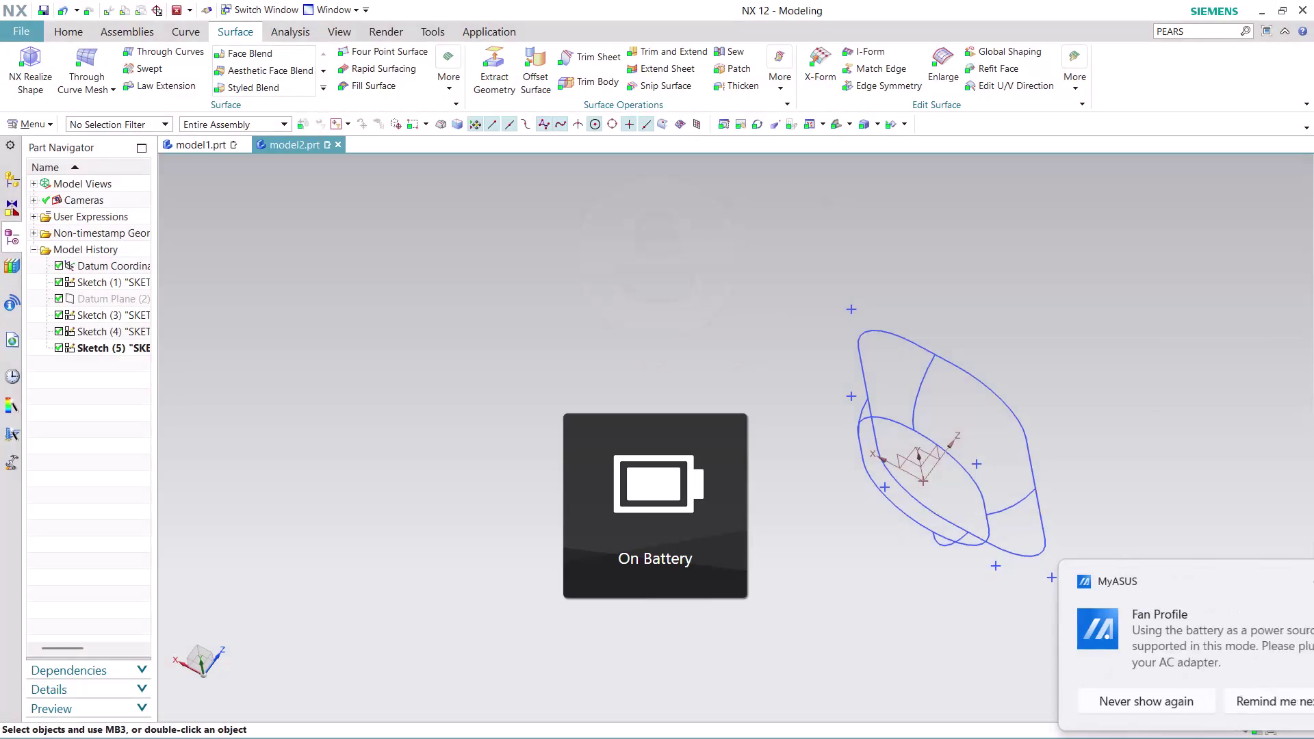
Orbit to look down on both rounded-slot outlines and launch Through Curve Mesh.
middle_drag(1074, 427, 781, 359)
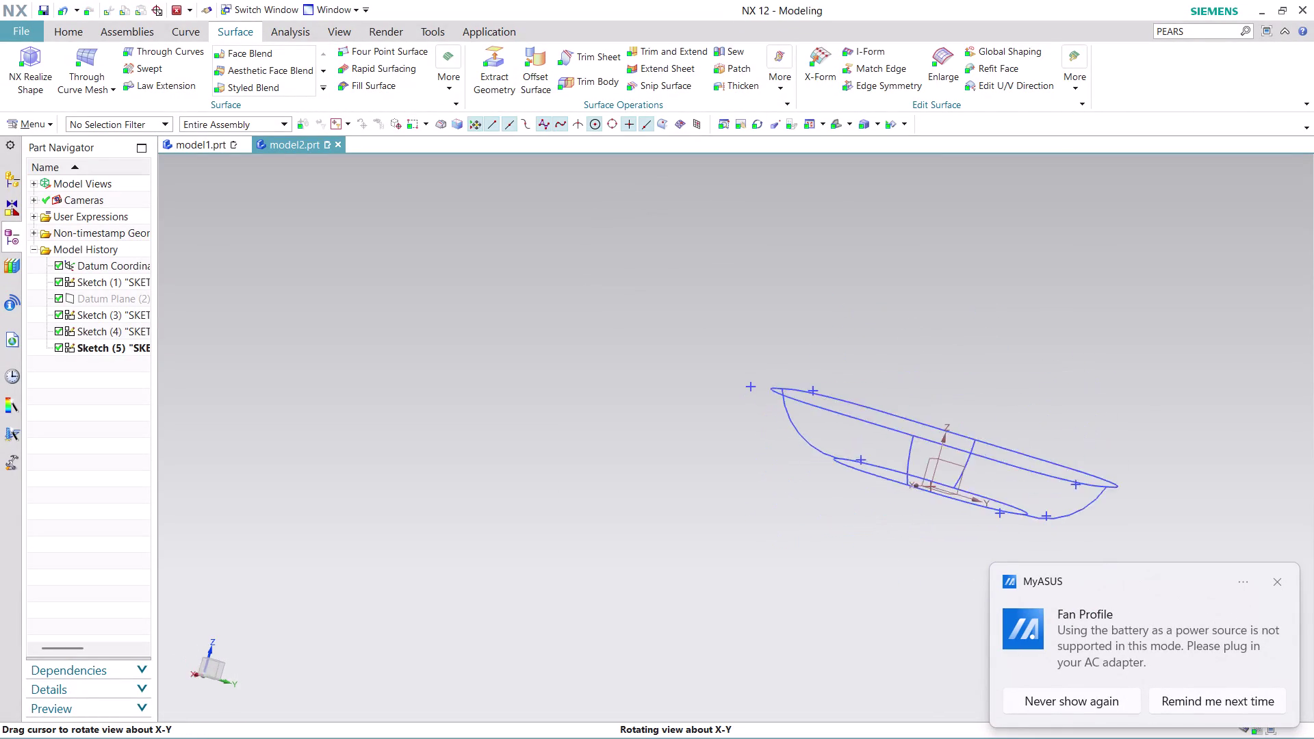
middle_drag(781, 359, 777, 397)
scroll(down, 3)
scroll(up, 3)
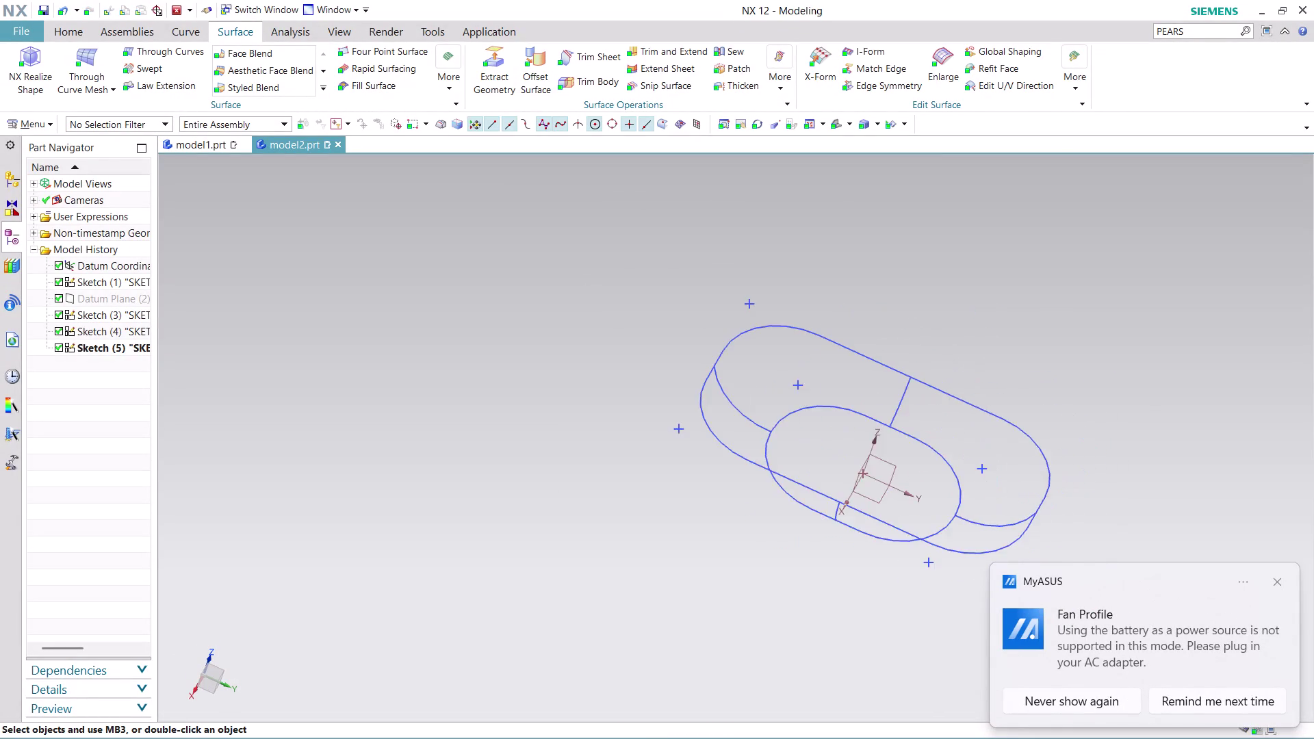
scroll(up, 3)
scroll(up, 3)
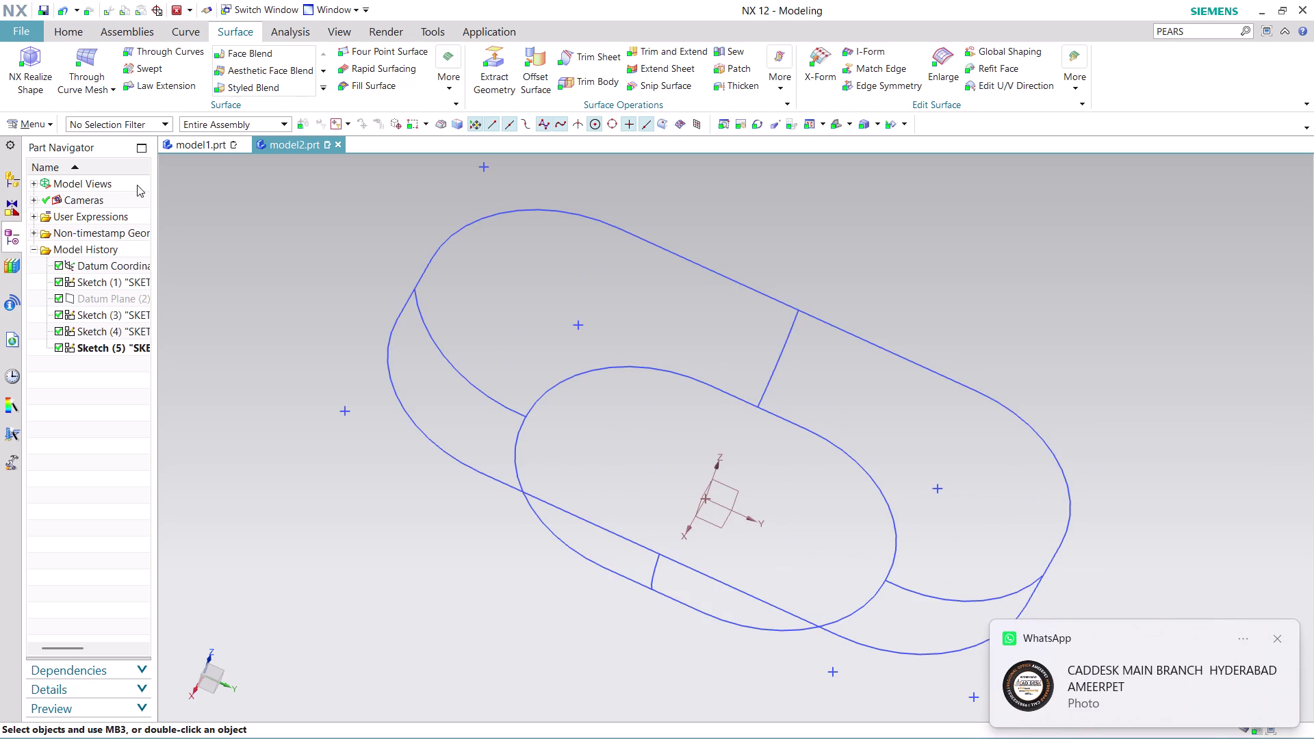
click(88, 60)
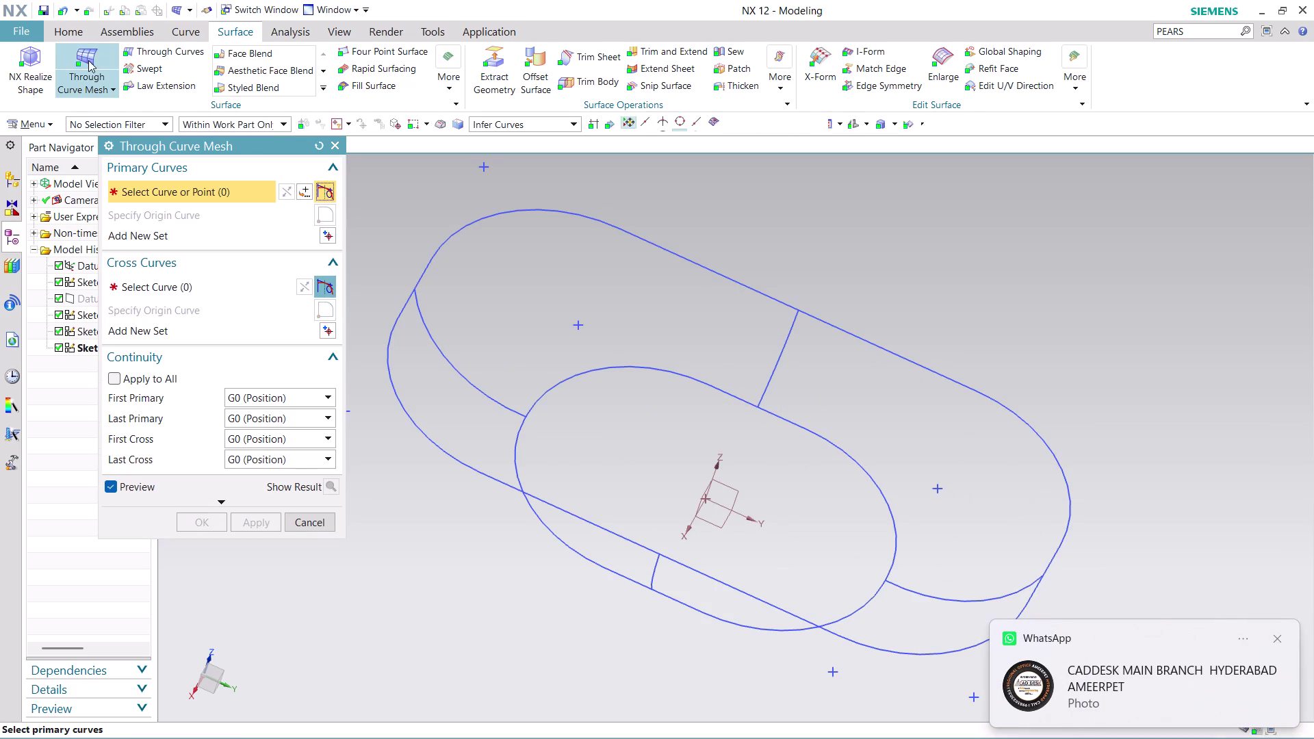
Set the whole outer slot sketch as the first primary curve set.
click(397, 323)
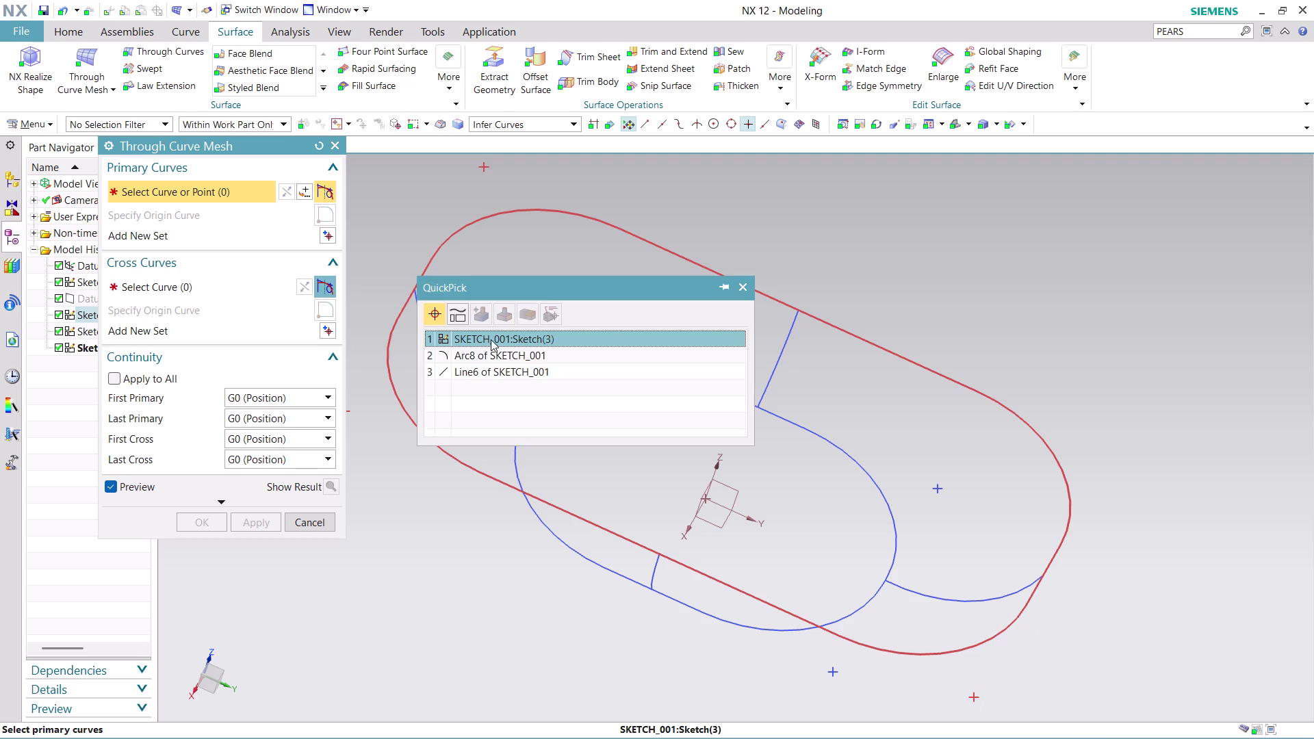
click(526, 338)
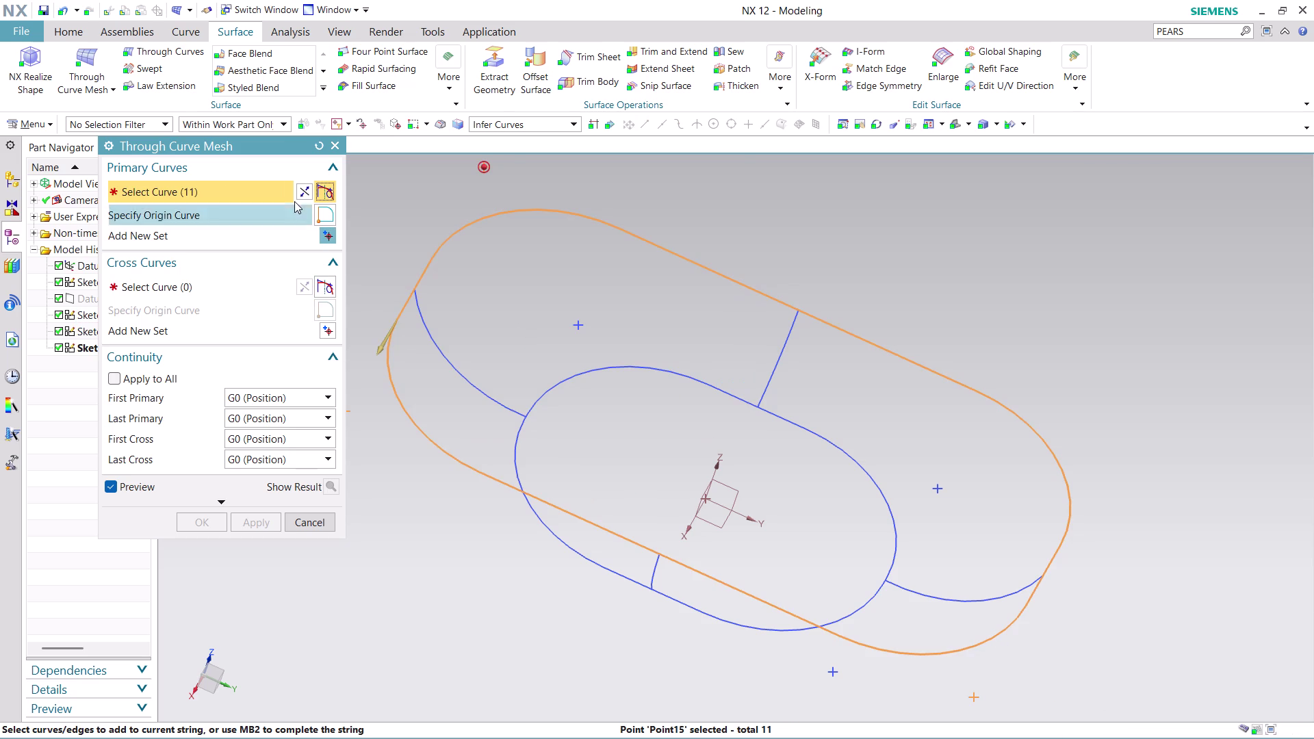
click(300, 196)
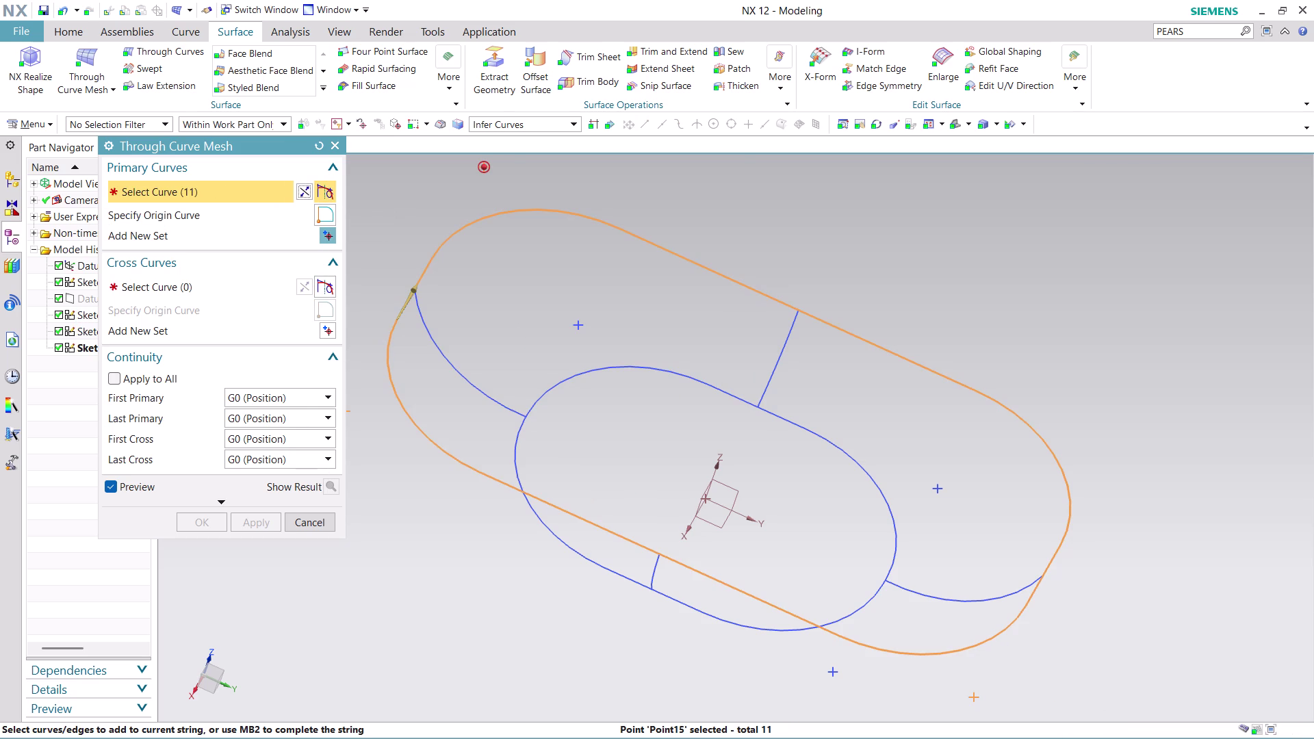
middle_click(403, 479)
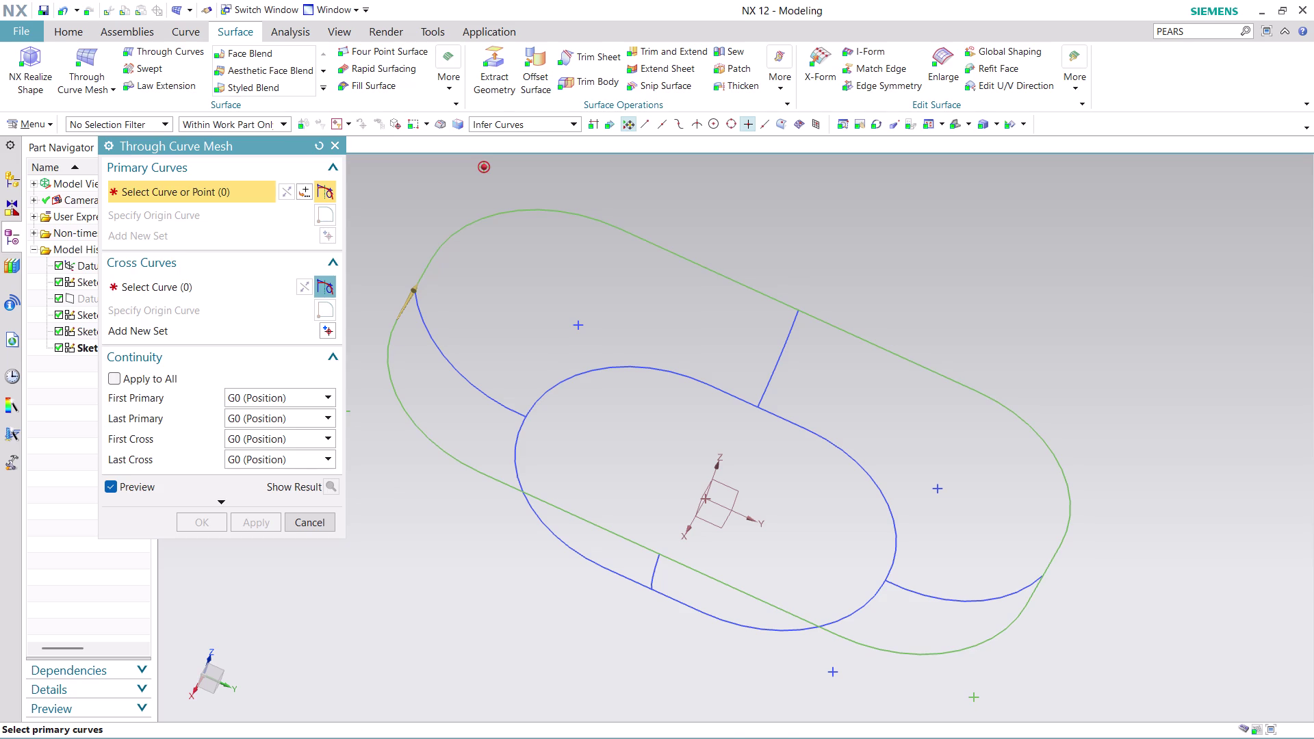
Add the whole inner slot sketch as the second primary set, with its direction reversed to match.
click(508, 457)
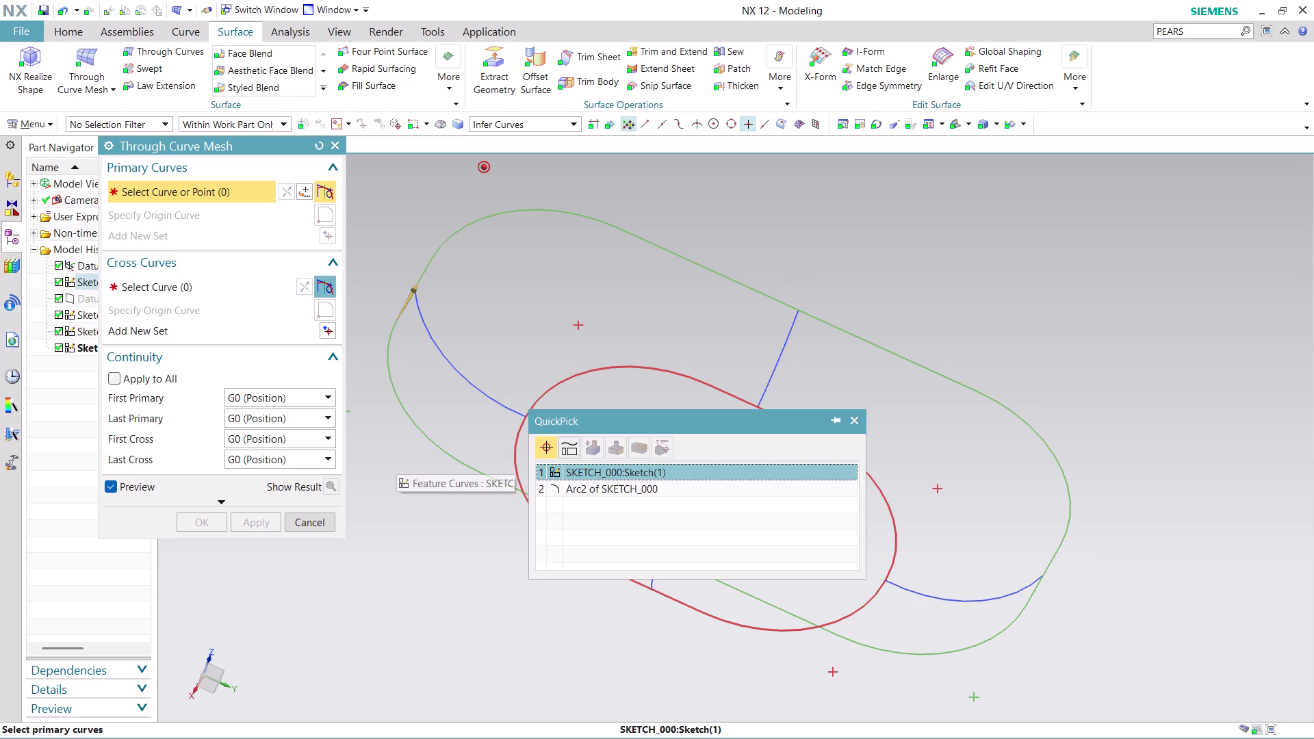
click(678, 473)
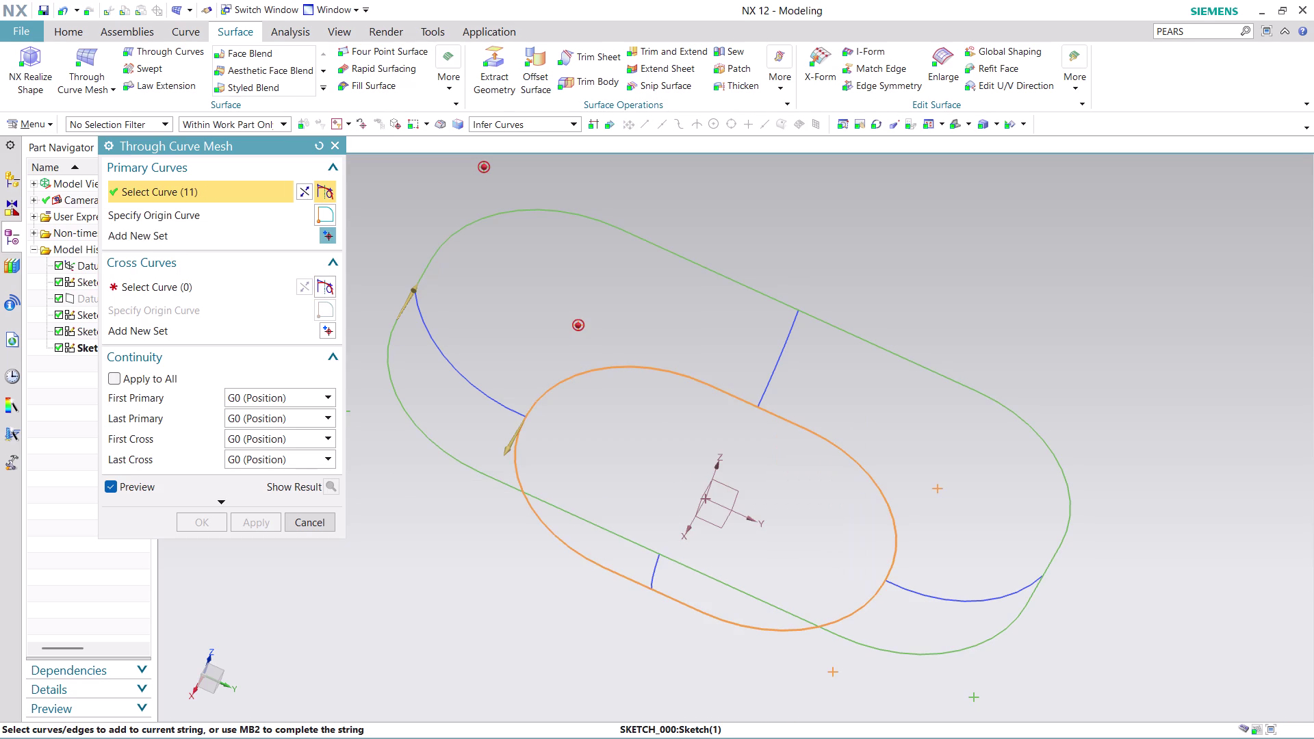
click(302, 196)
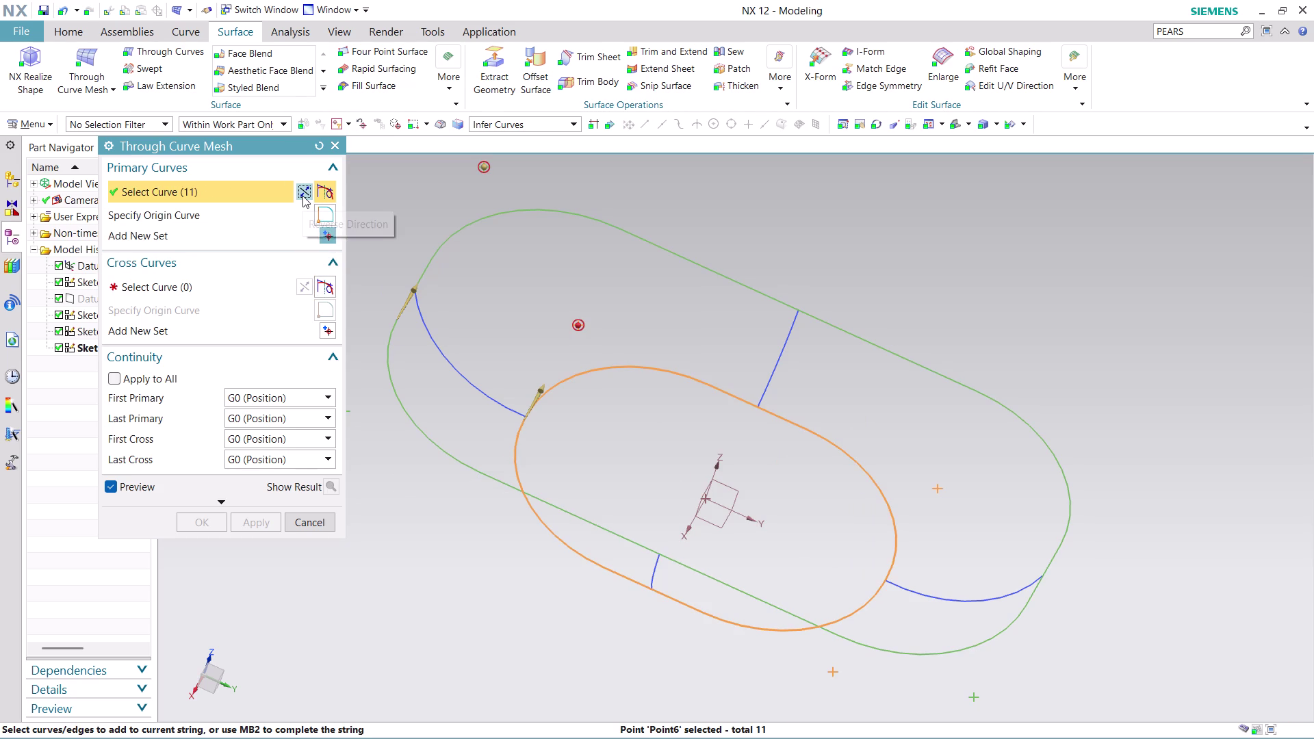
click(237, 289)
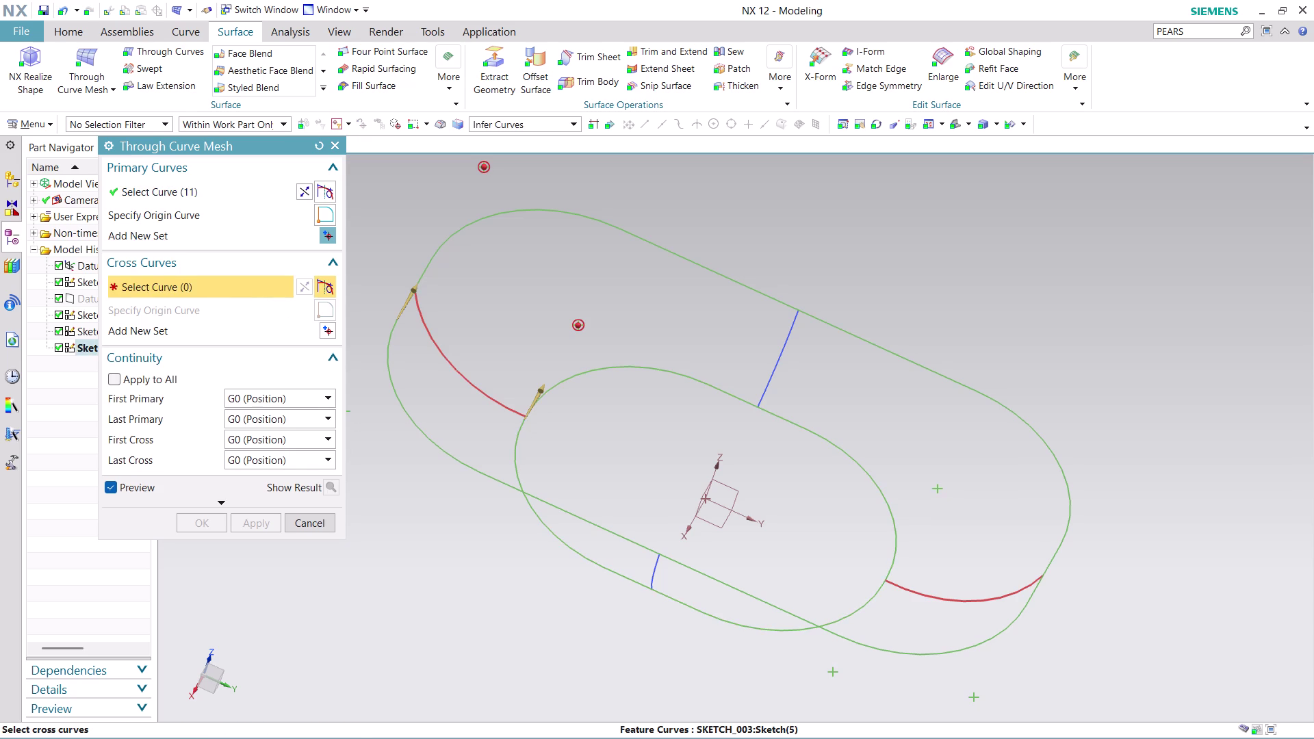
Pick the end arcs as the first cross curve set and the straight connector as another.
click(433, 336)
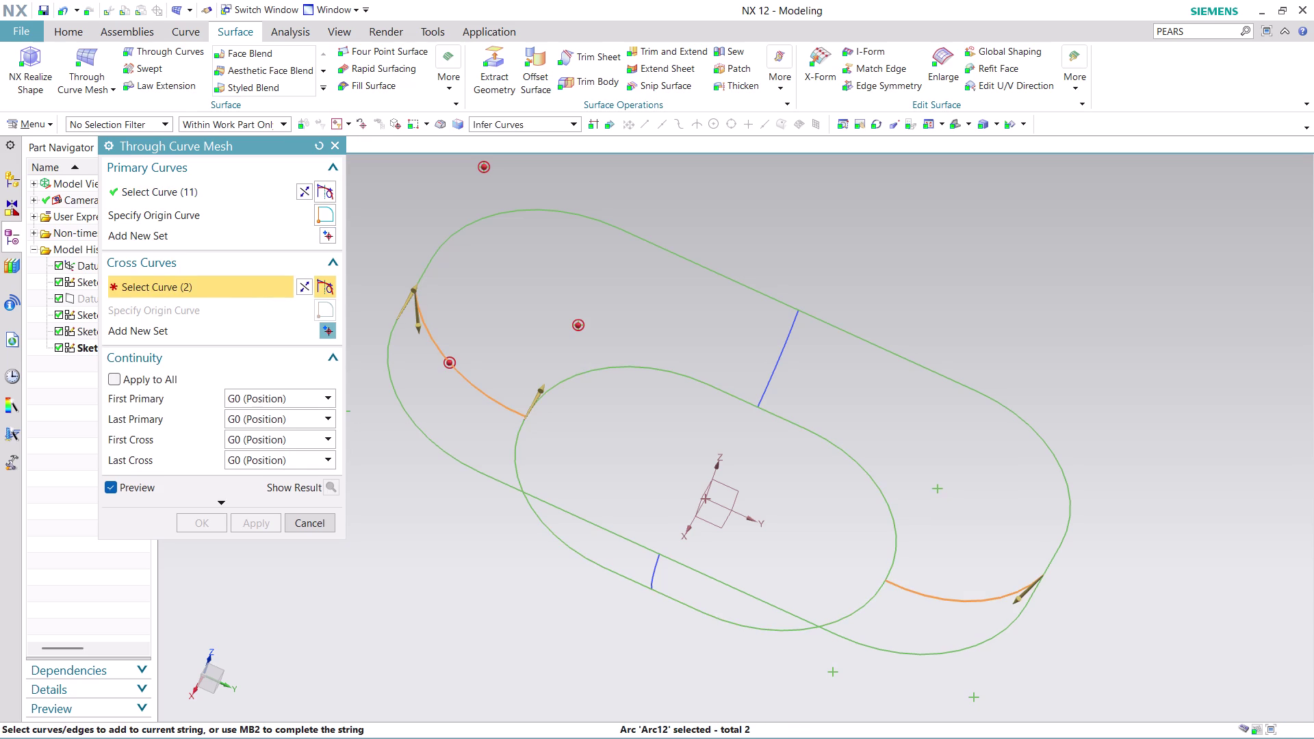
middle_click(445, 407)
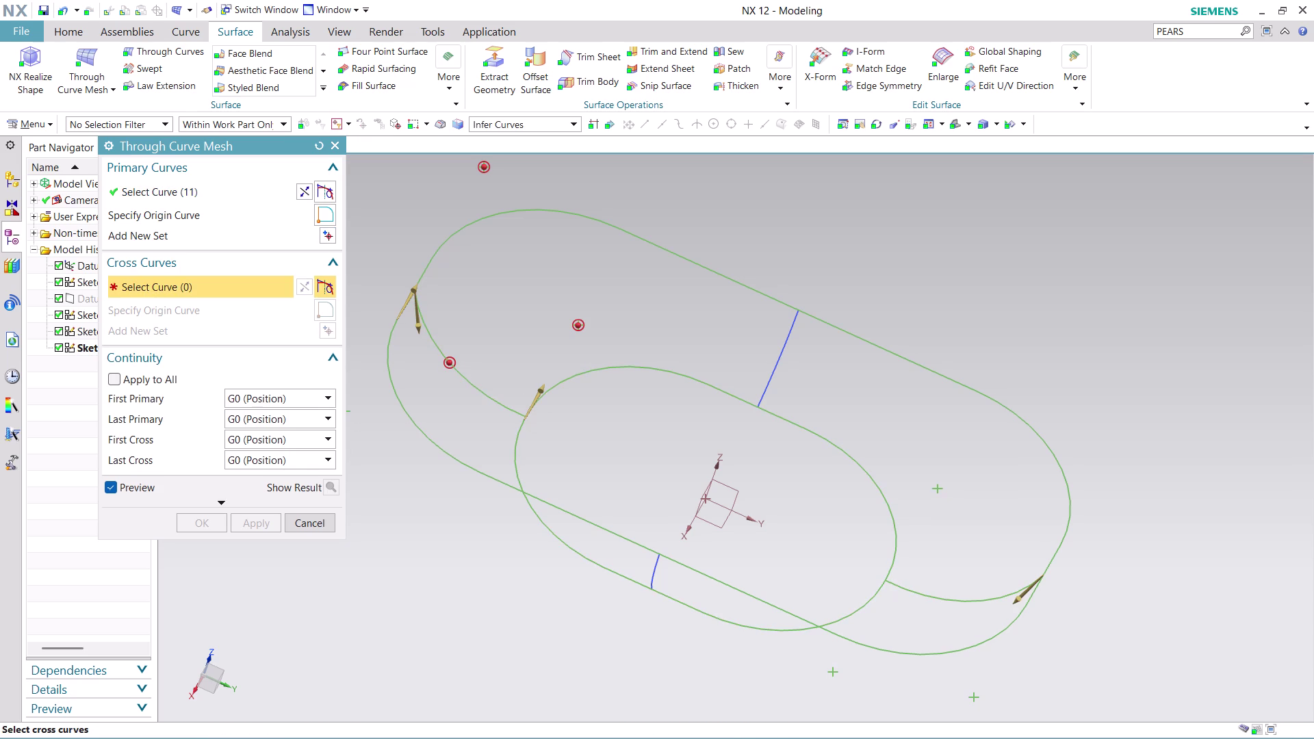
click(777, 353)
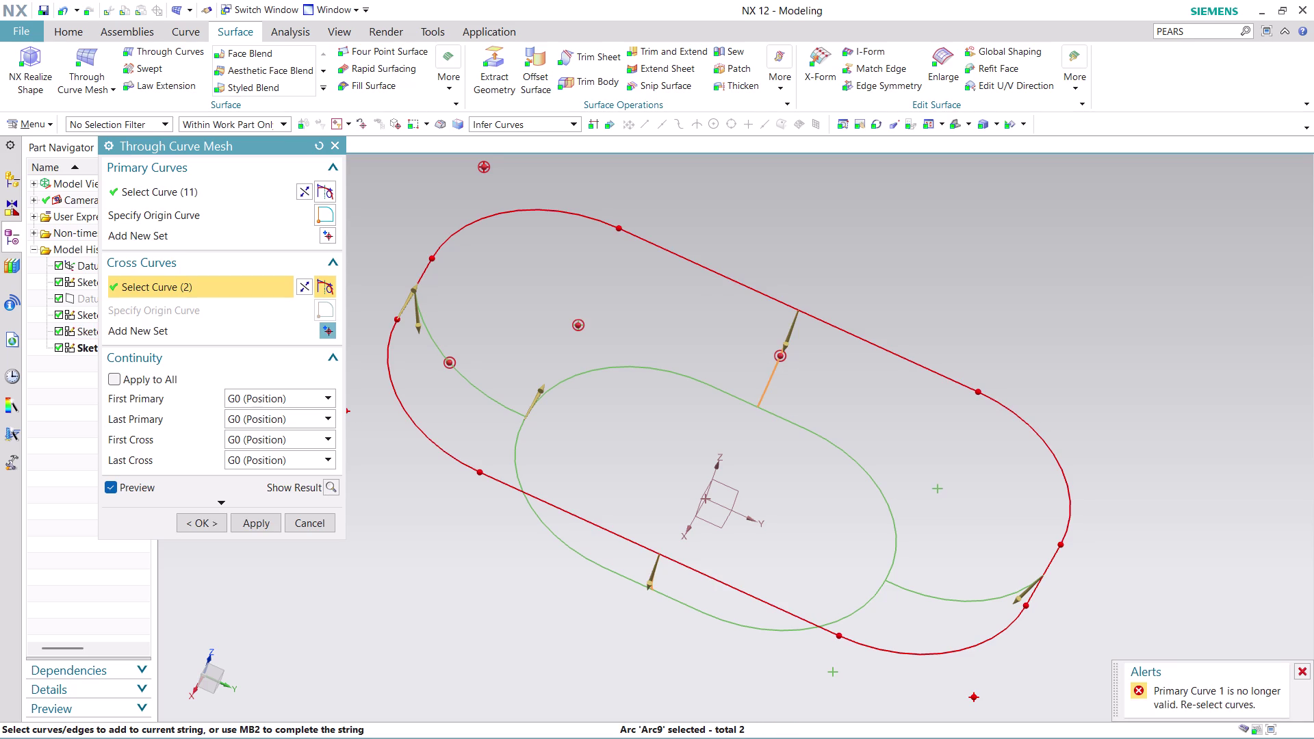
scroll(down, 3)
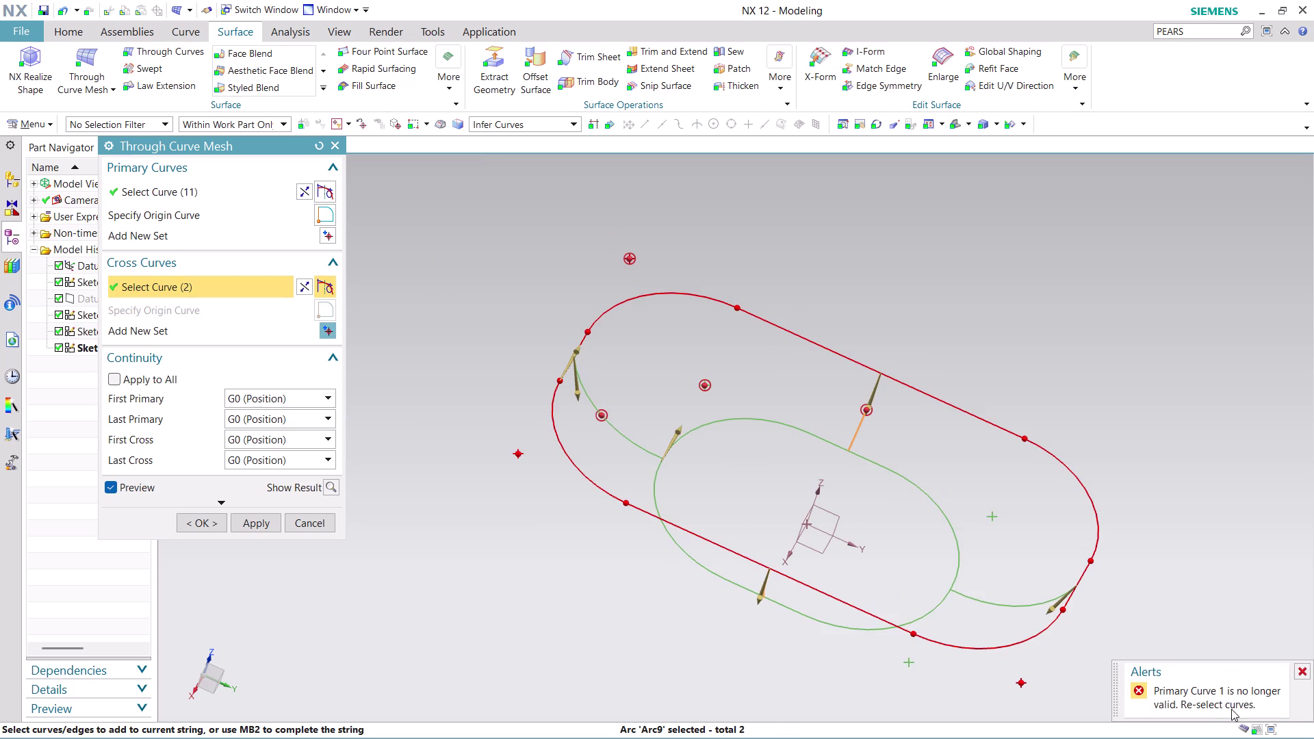